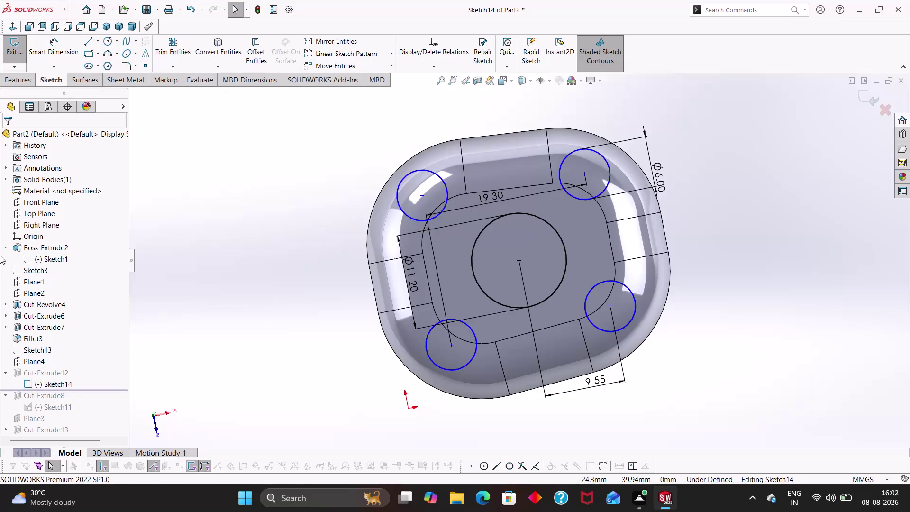
View the face normal and dimension the right circle centres 19.09 mm apart vertically.
right_click(53, 388)
click(77, 348)
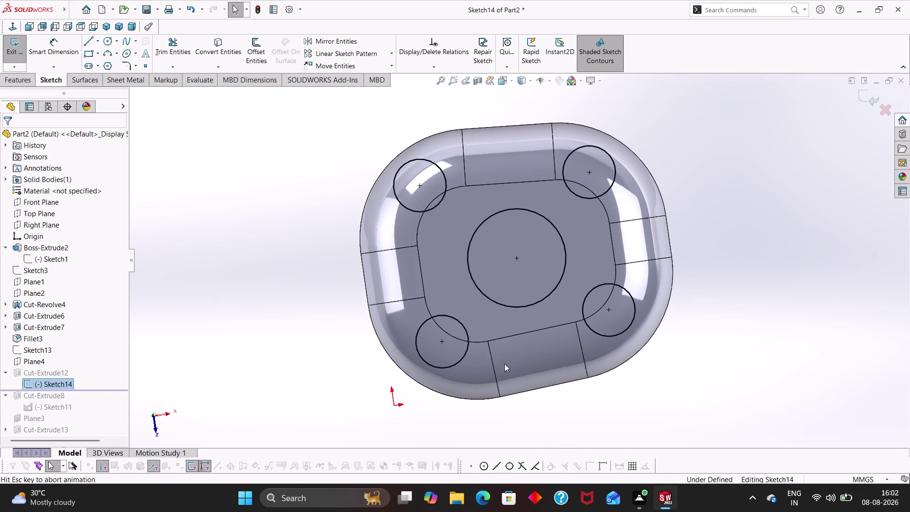
right_drag(807, 332, 817, 189)
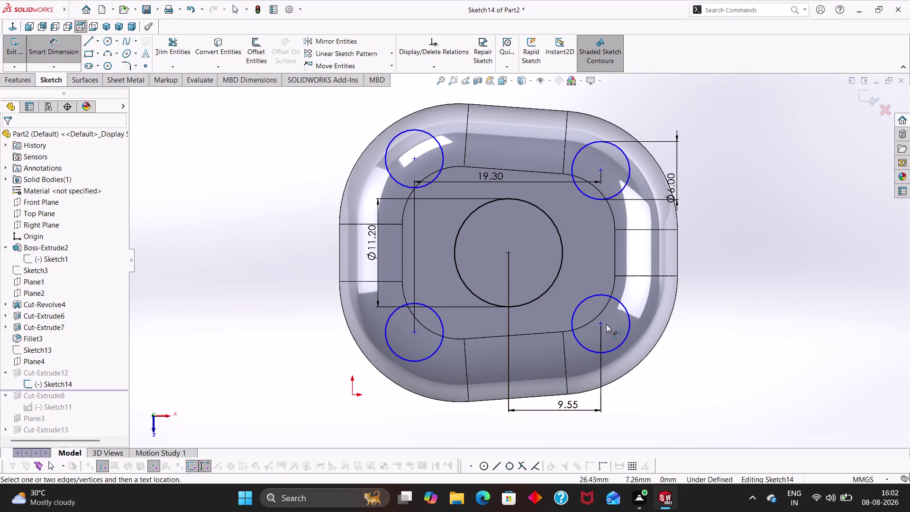
click(600, 325)
click(600, 169)
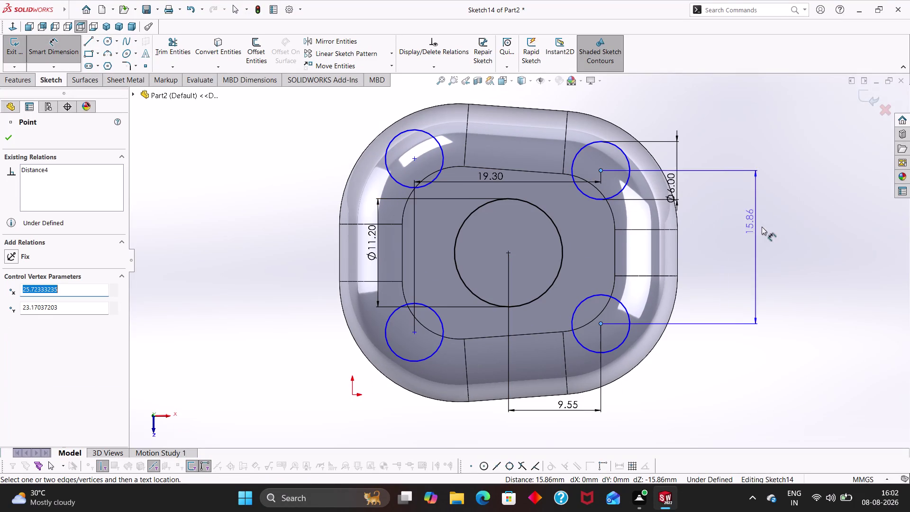
click(751, 239)
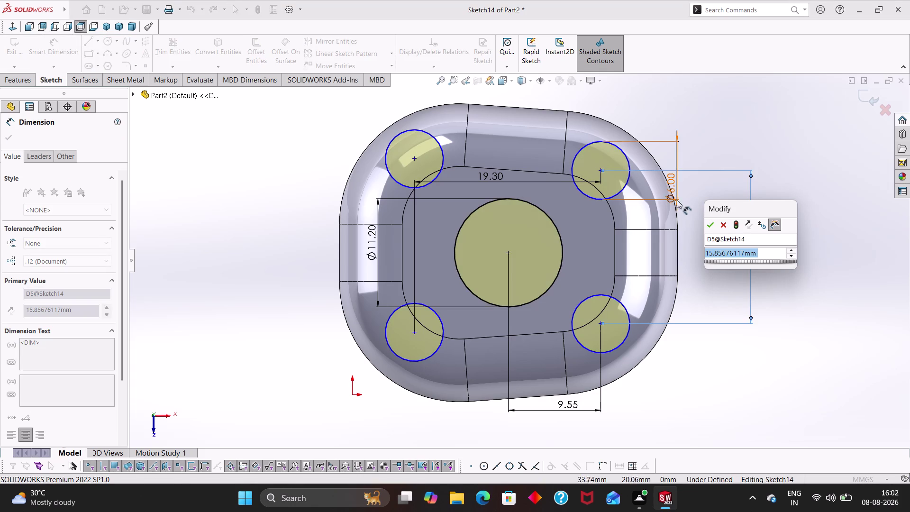
key(1)
key(9)
key(period)
key(0)
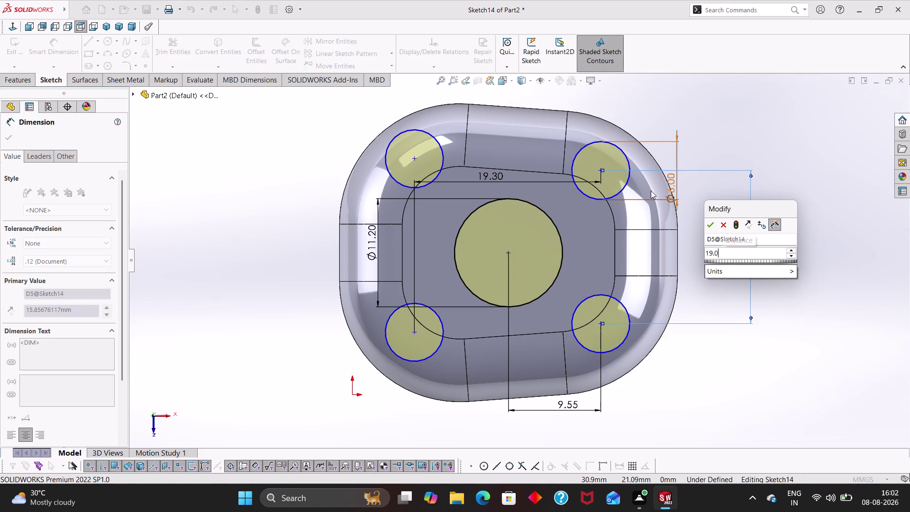
key(9)
key(Return)
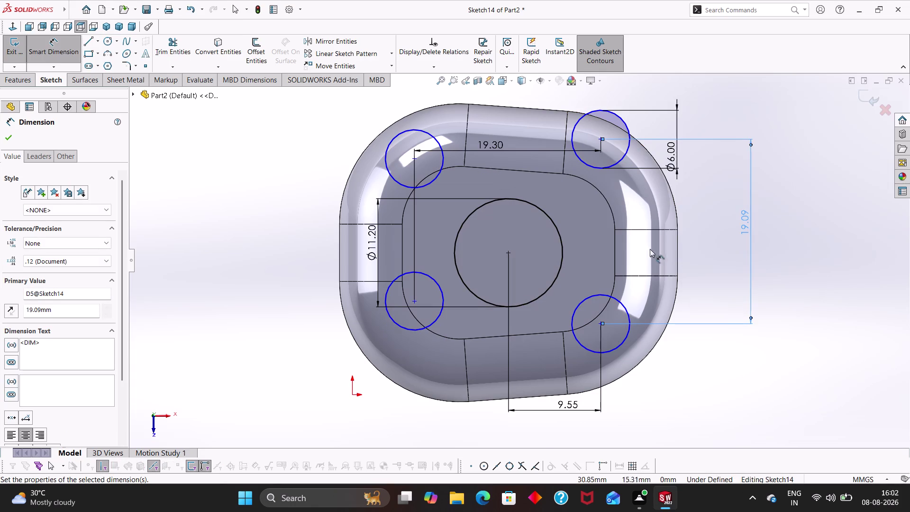
click(833, 251)
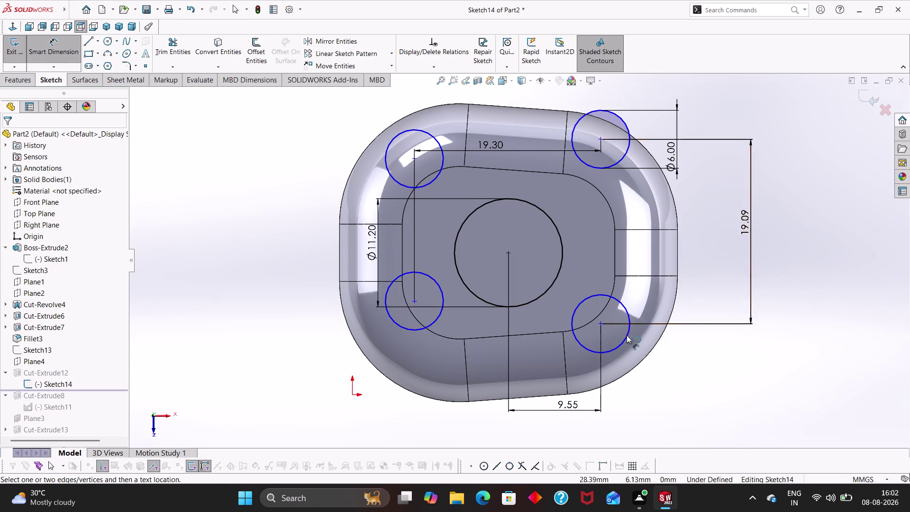
key(Escape)
Add a Horizontal relation between the bottom pair of circle centres.
click(601, 324)
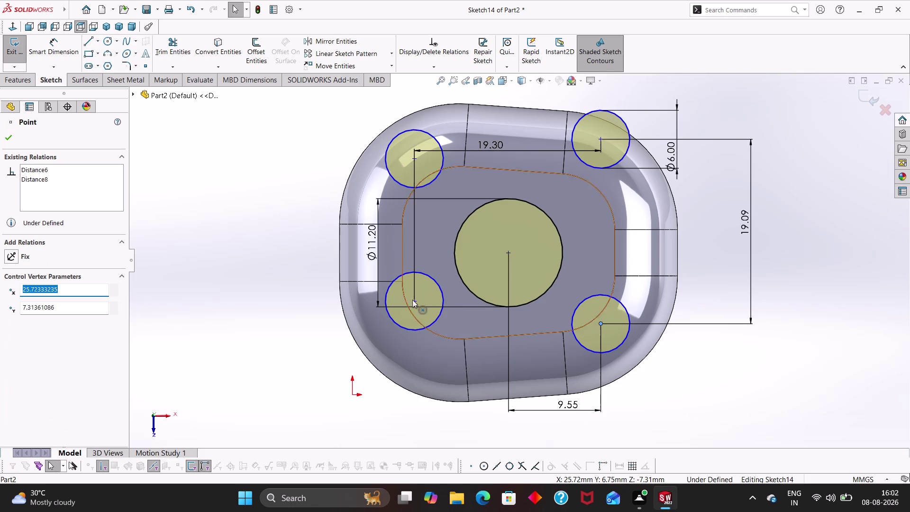
click(415, 302)
click(10, 305)
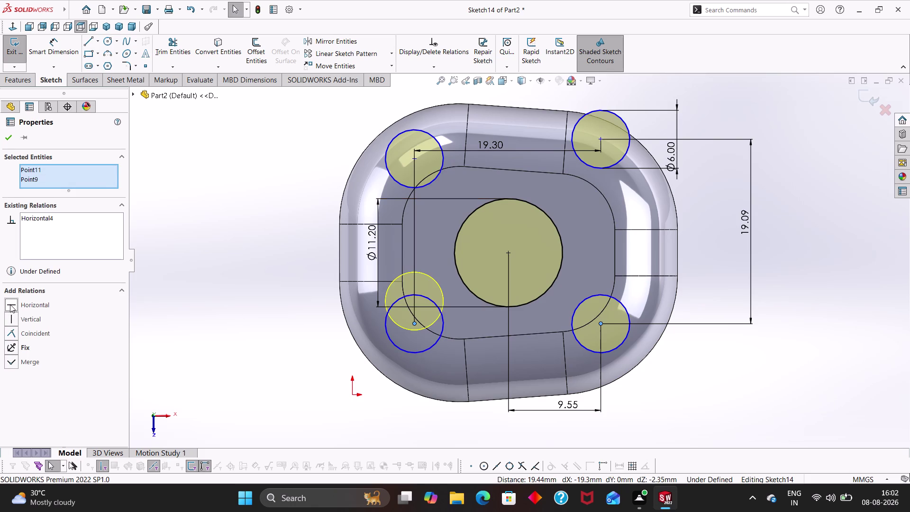
click(3, 139)
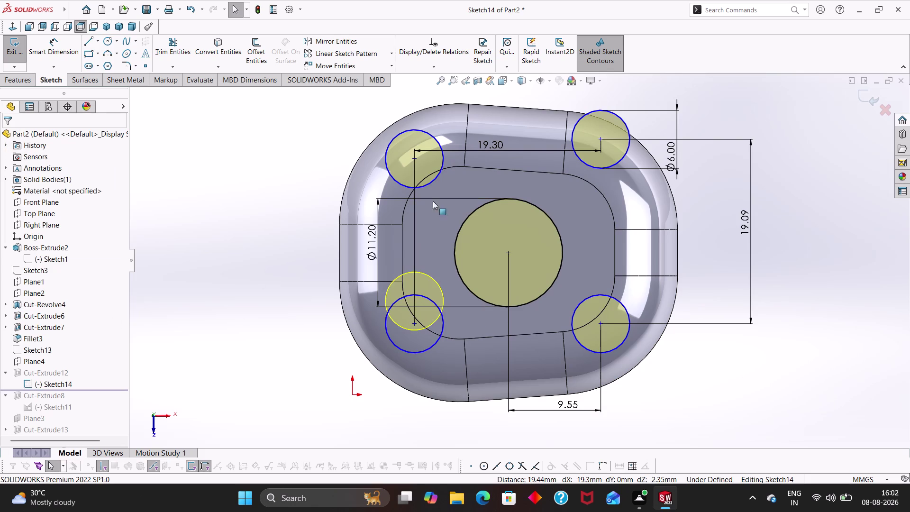
click(416, 158)
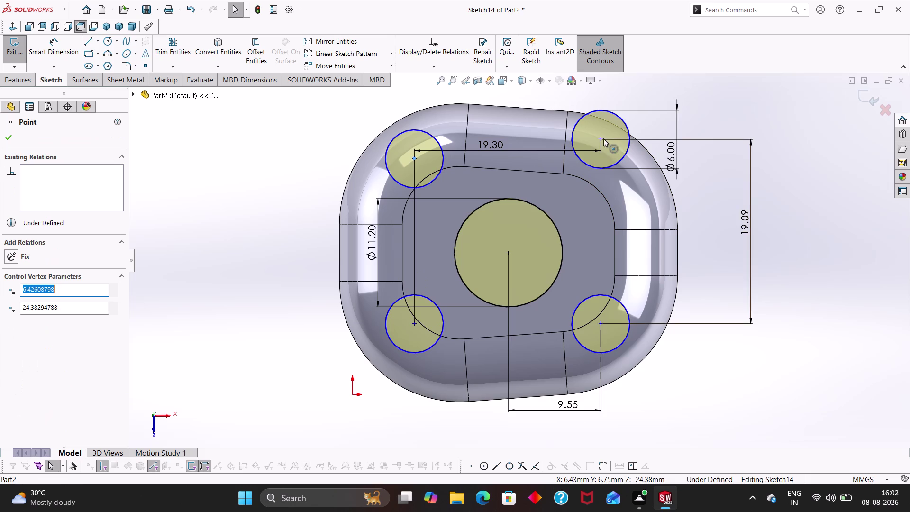
Add a Horizontal relation between the top circle centres and exit Sketch14.
click(603, 138)
click(9, 304)
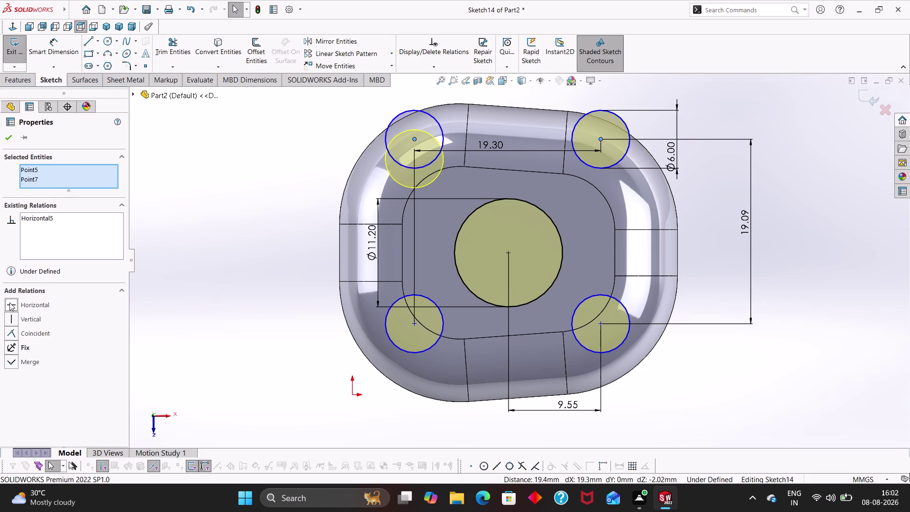
click(8, 140)
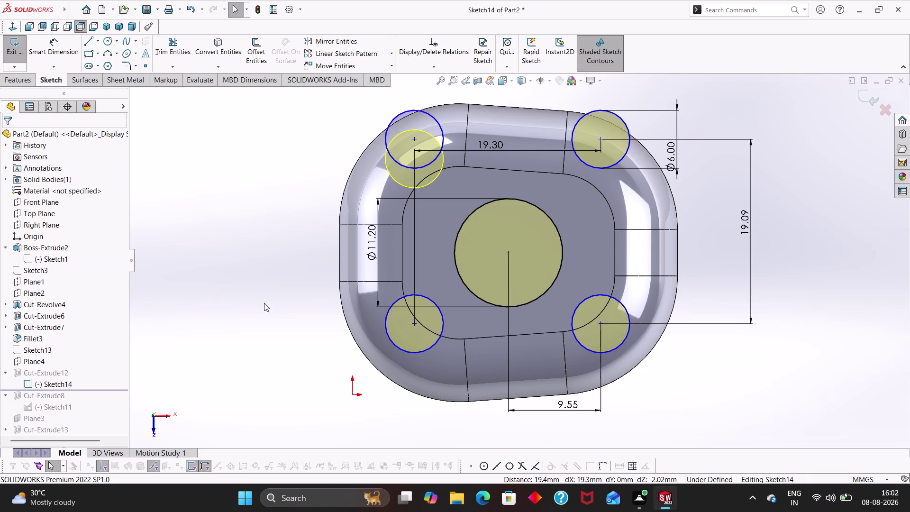
click(261, 228)
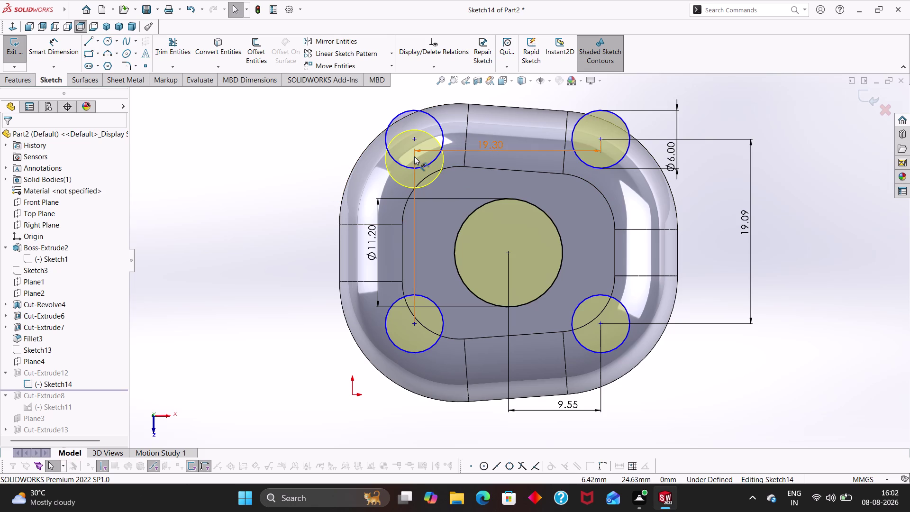
click(784, 226)
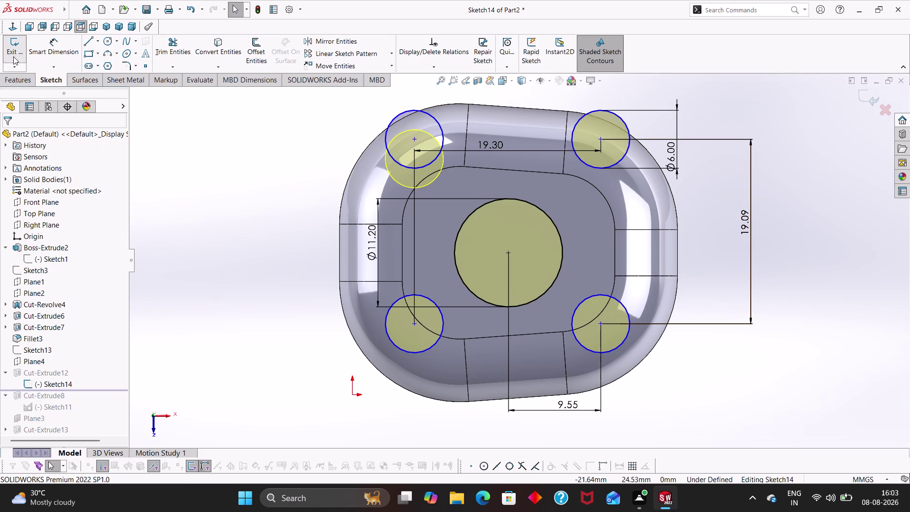
click(13, 39)
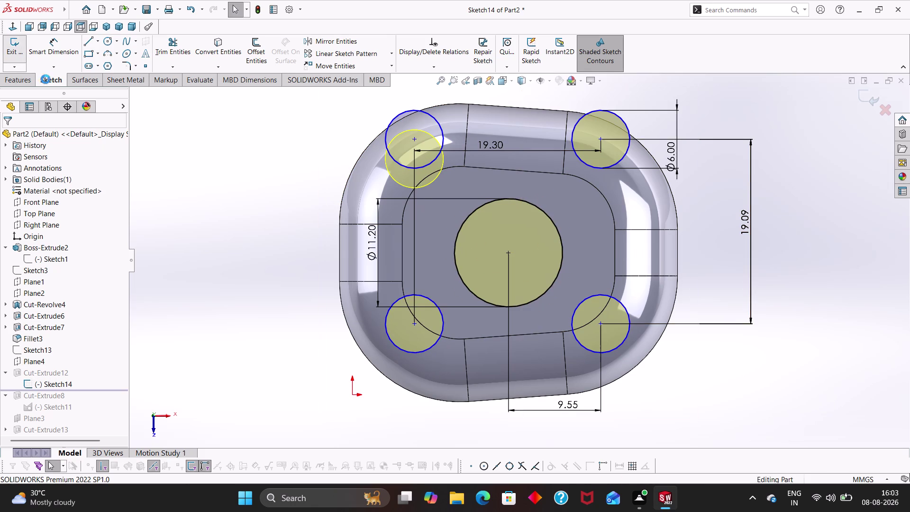
Edit Sketch14 again from its FeatureManager context menu.
right_click(30, 380)
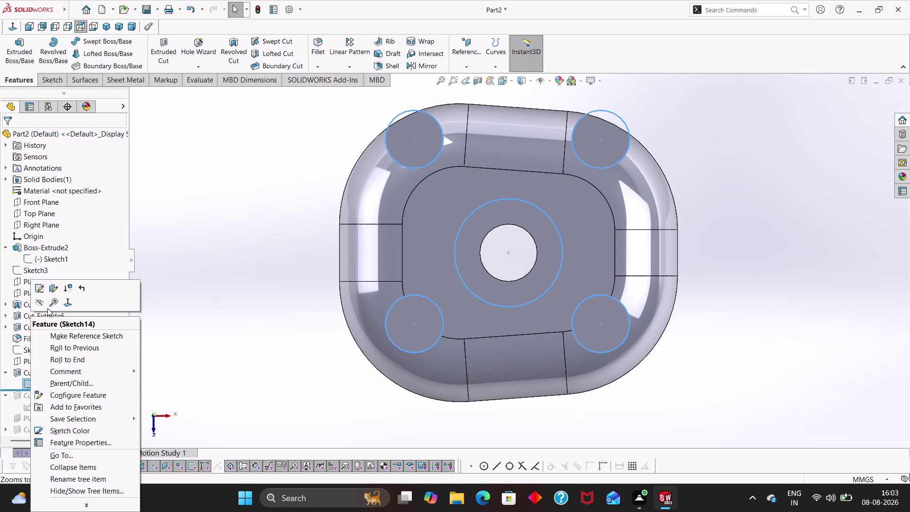
click(41, 291)
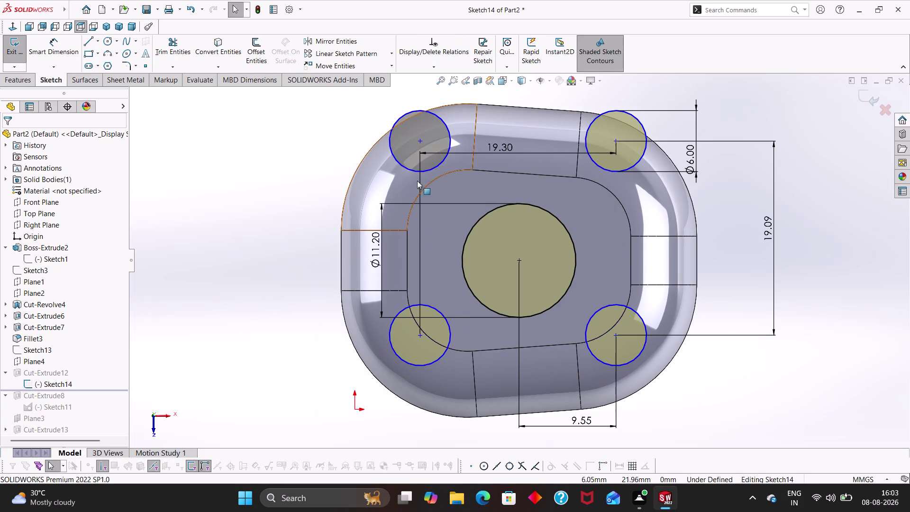
click(419, 140)
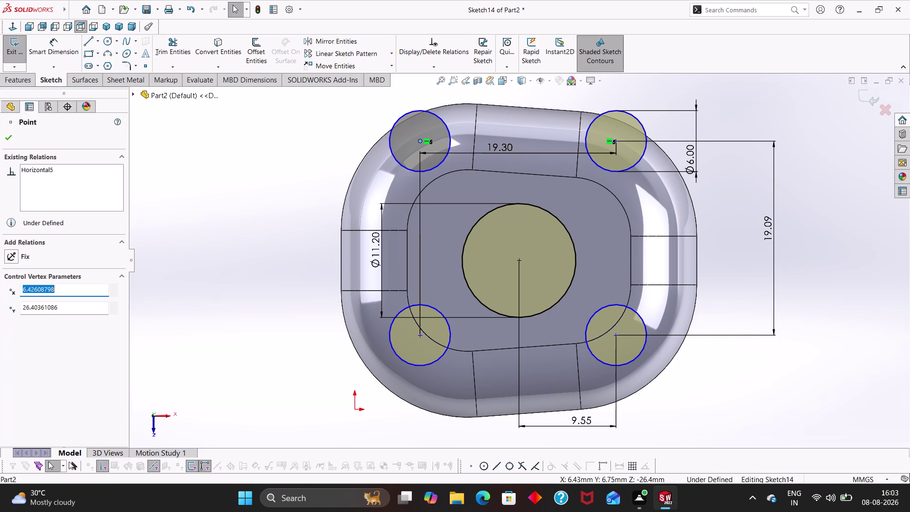
click(165, 214)
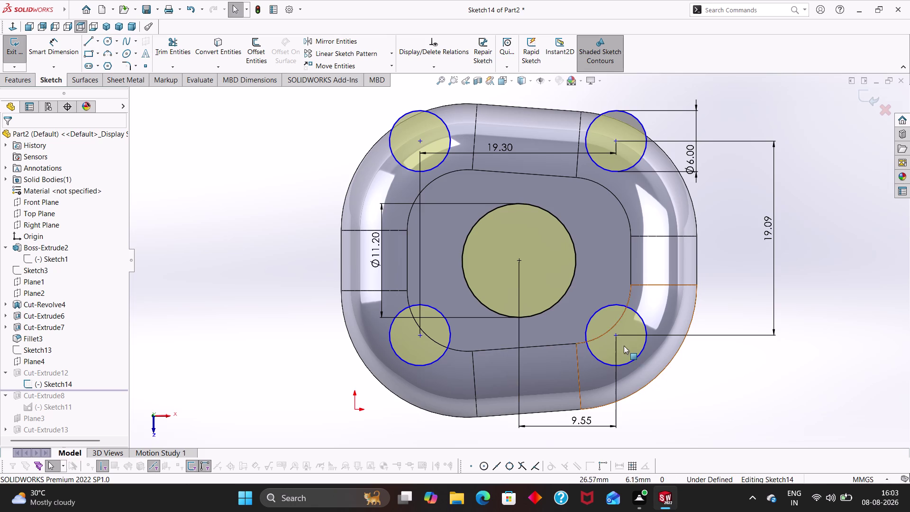
click(616, 337)
click(716, 385)
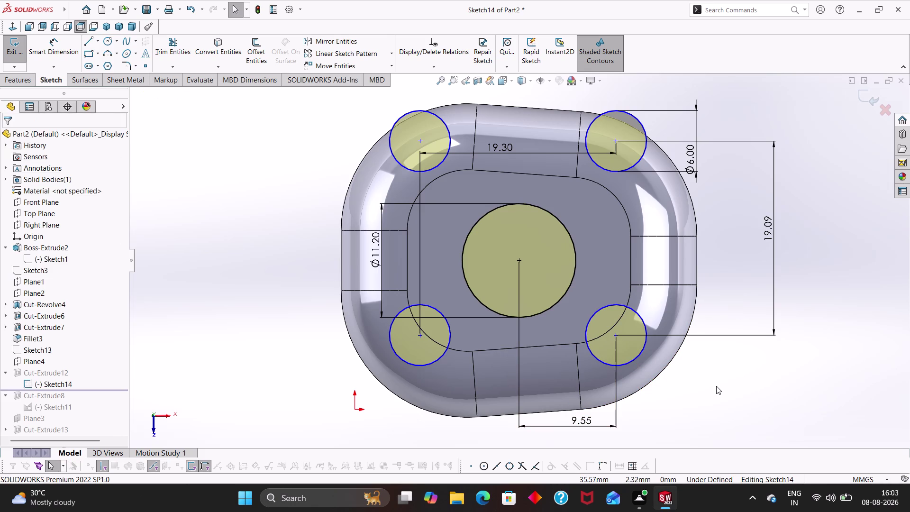